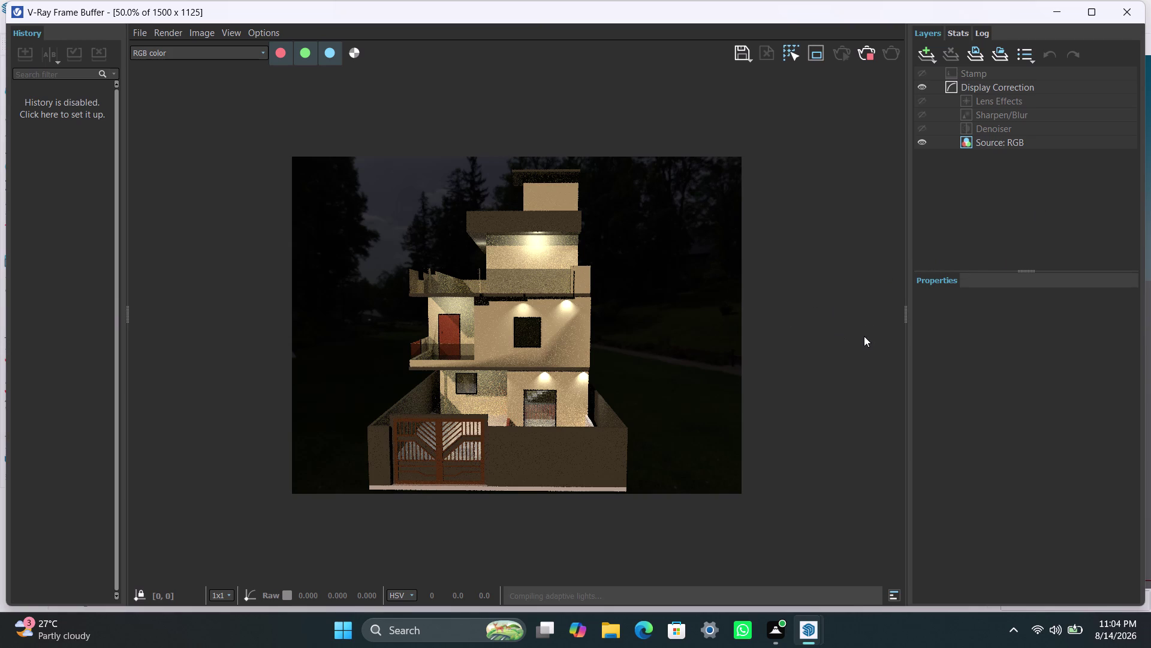
Abort the current night facade render and restart it as an interactive render.
key(Escape)
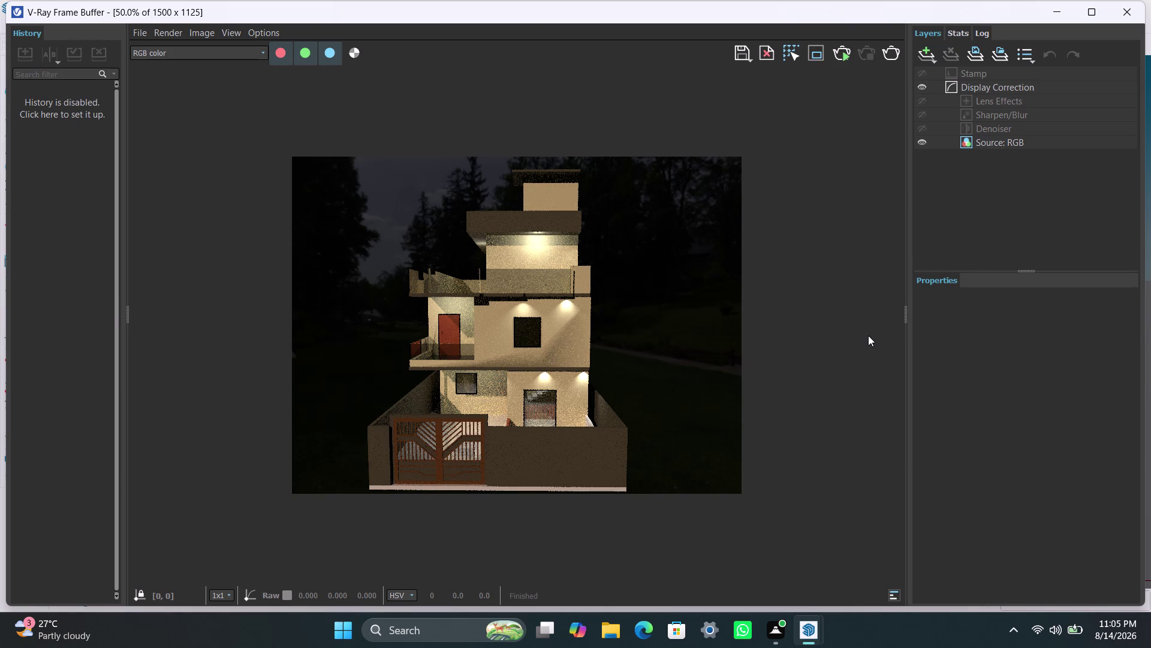
click(175, 34)
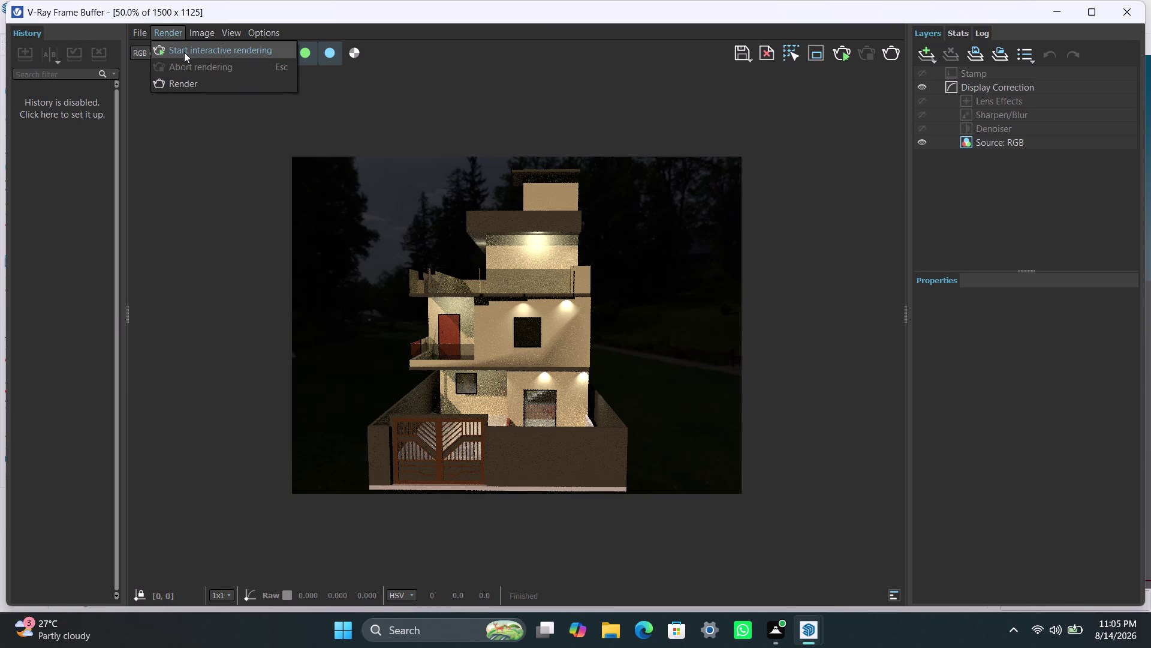
click(171, 85)
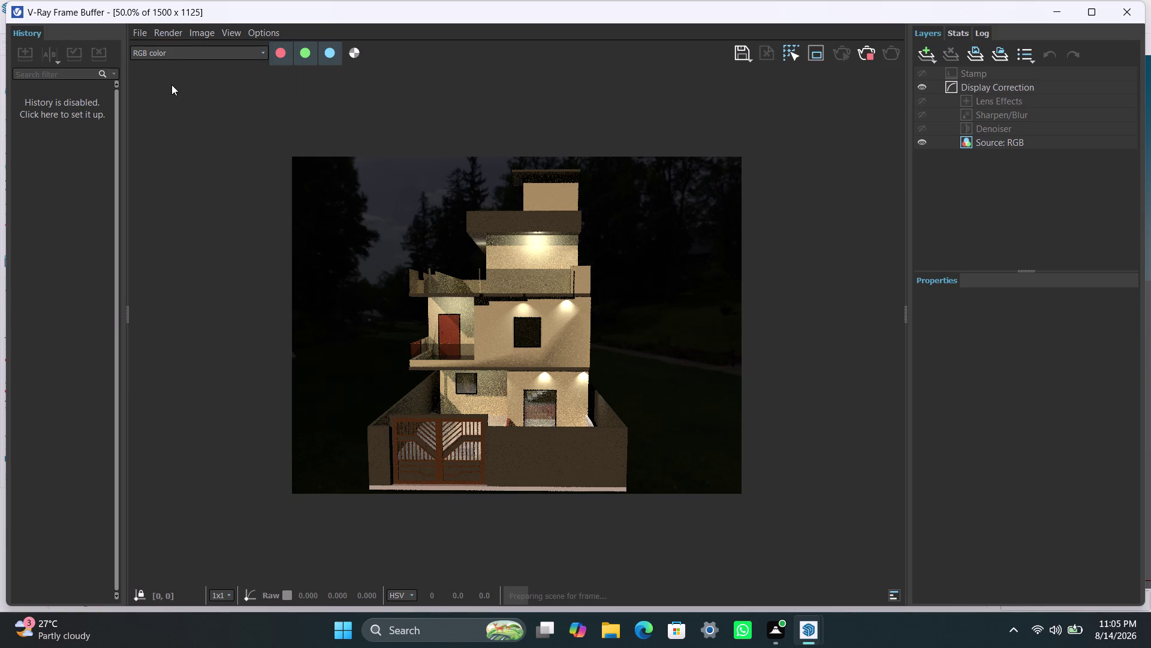